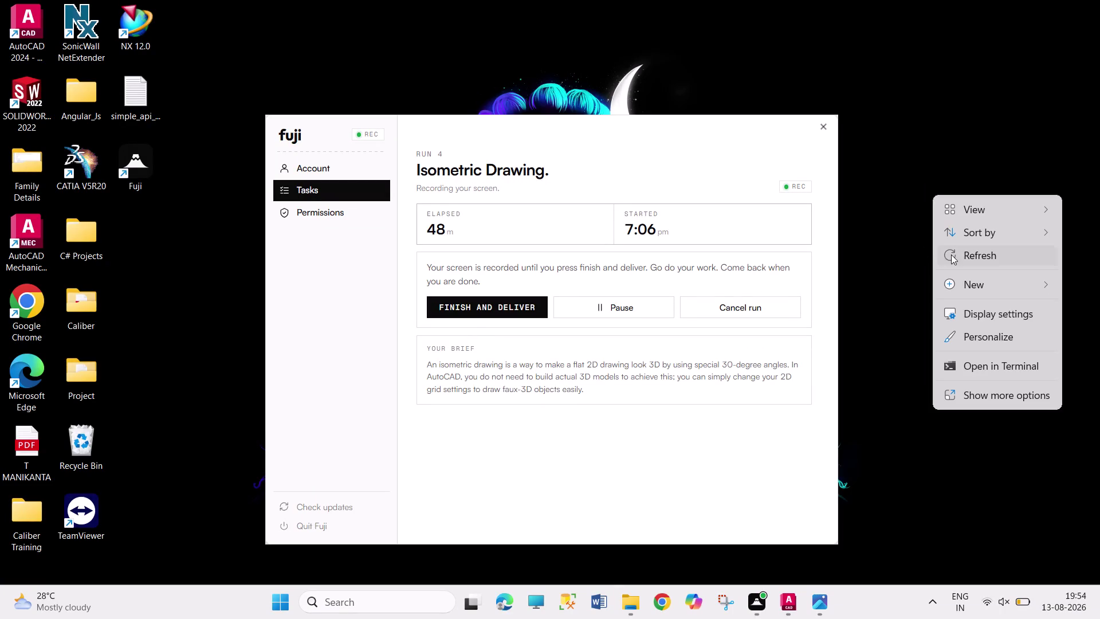
Dismiss the desktop menu and restore the AutoCAD Drawing1 window with the dimensioned bracket.
click(951, 254)
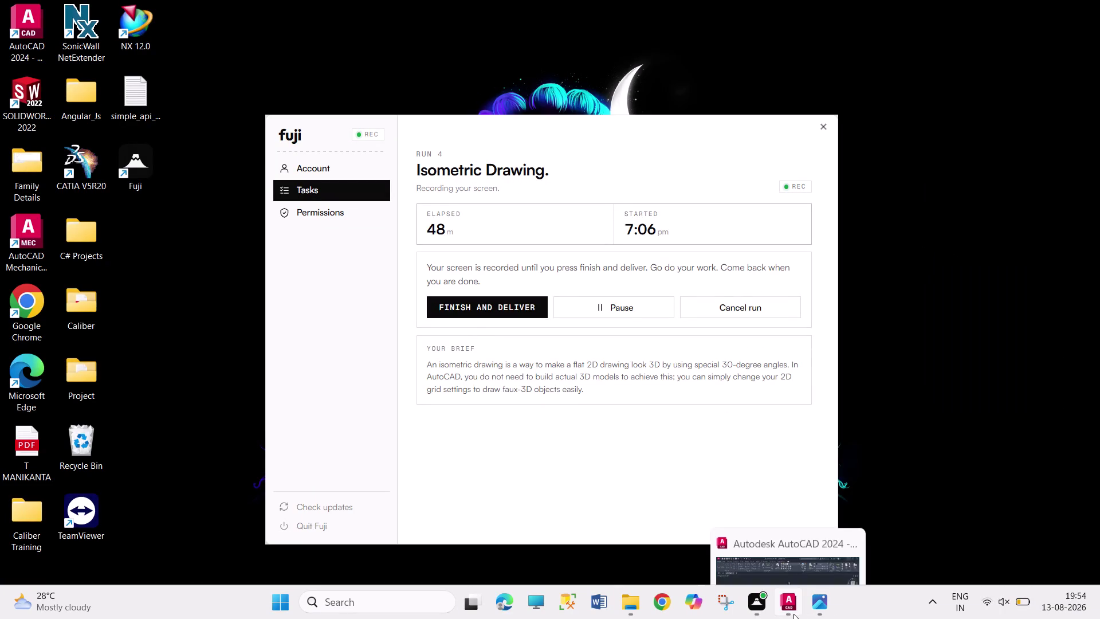
click(801, 560)
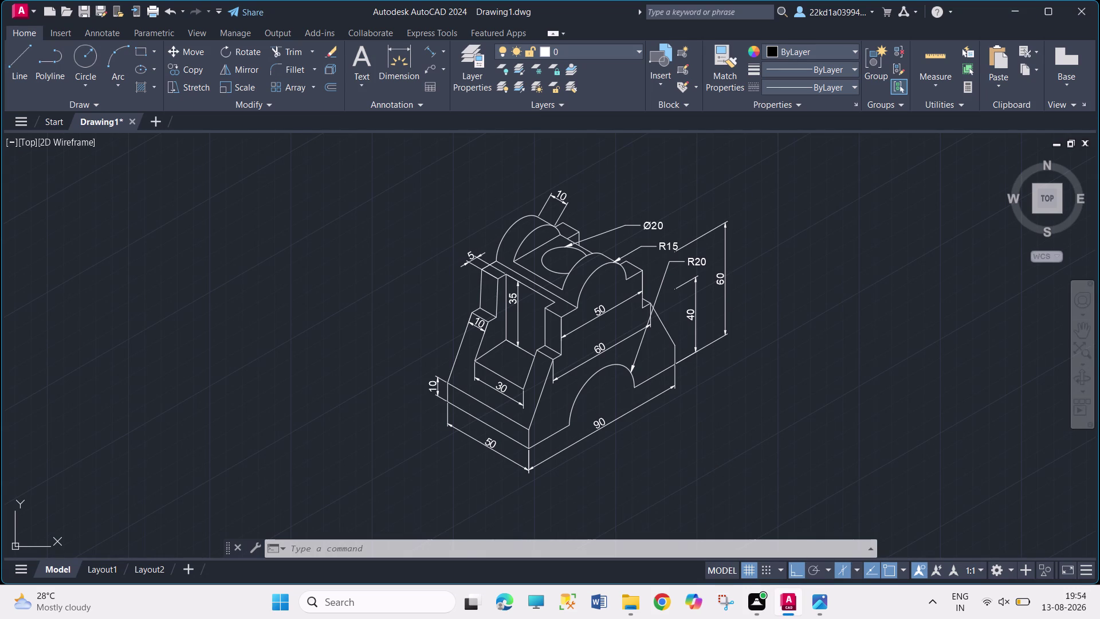